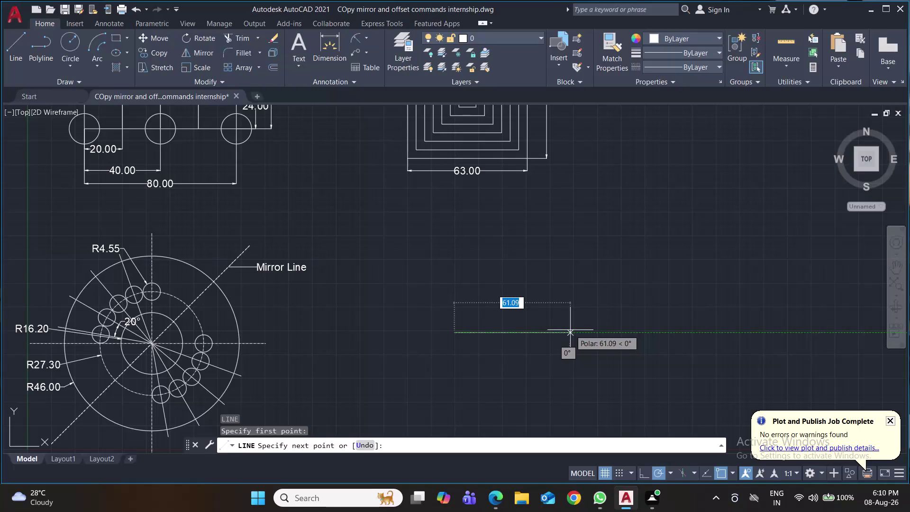
Draw a 50-unit horizontal center line.
text(50)
key(Return)
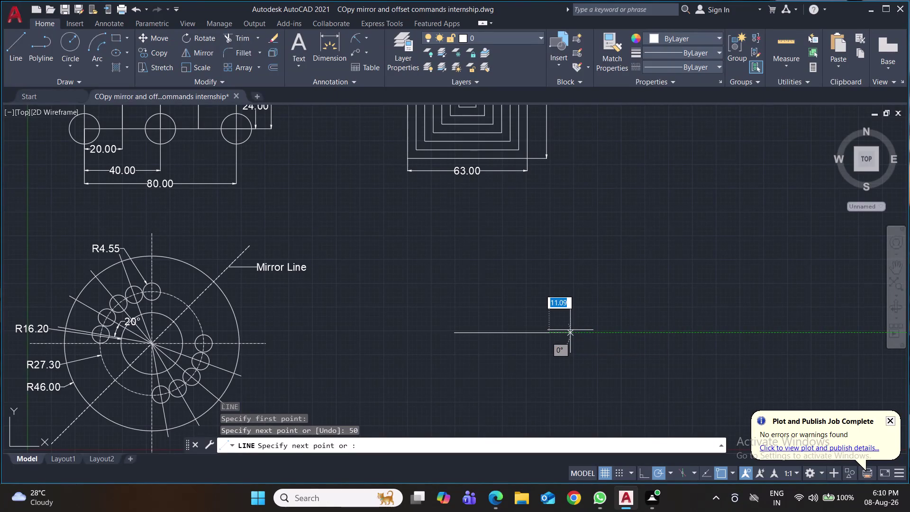
key(Return)
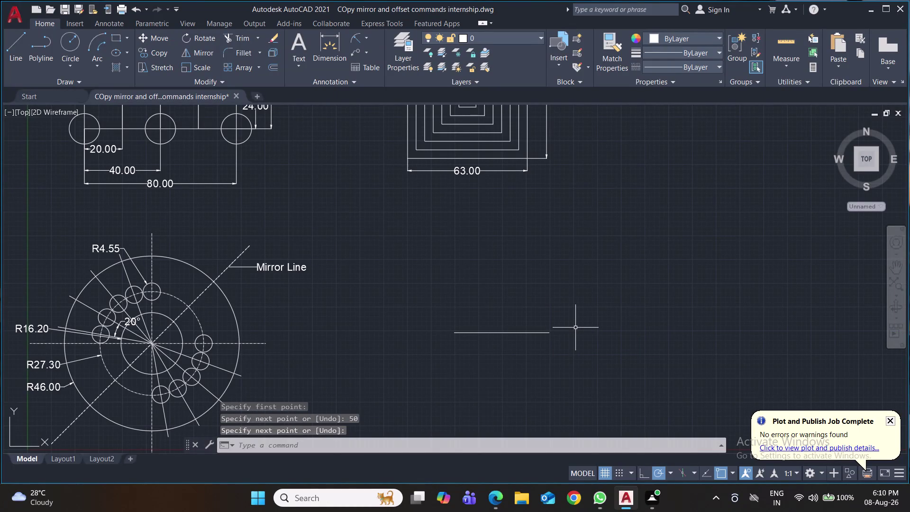
Draw 30-unit vertical lines up and down from the horizontal line's midpoint.
key(space)
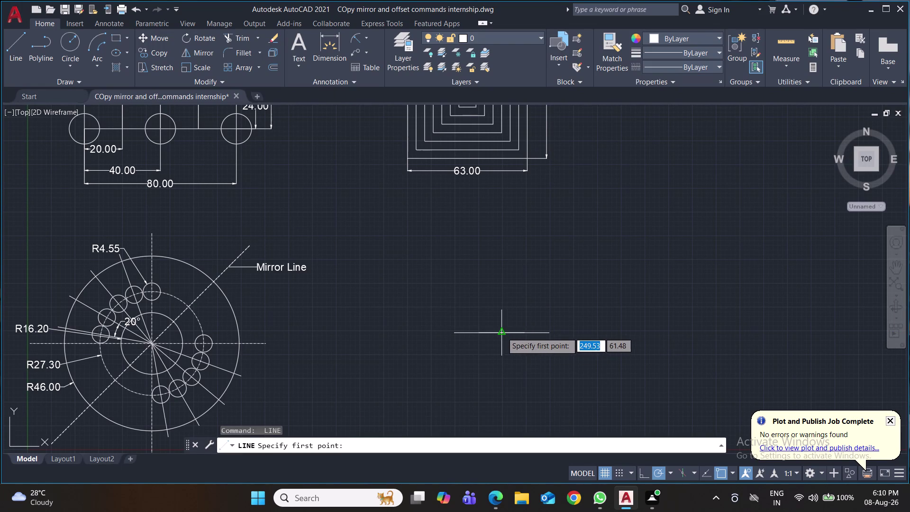
click(502, 332)
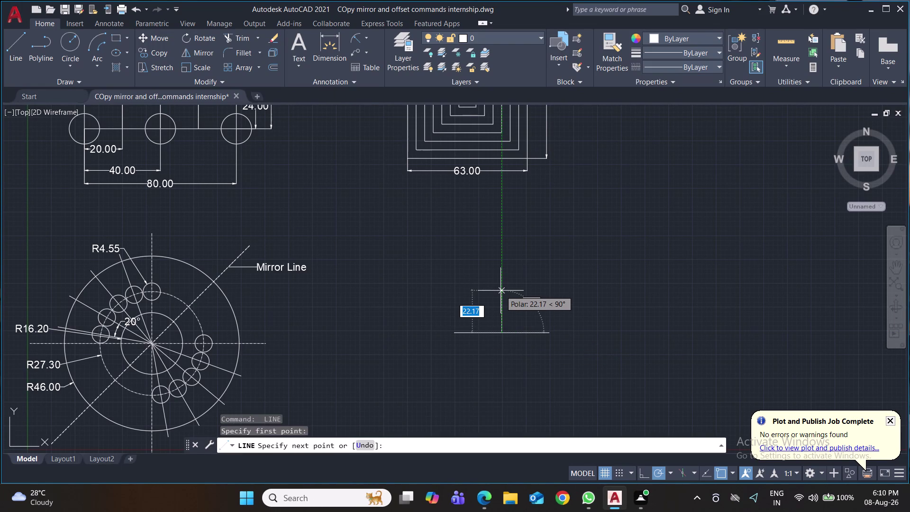
text(30)
key(Return)
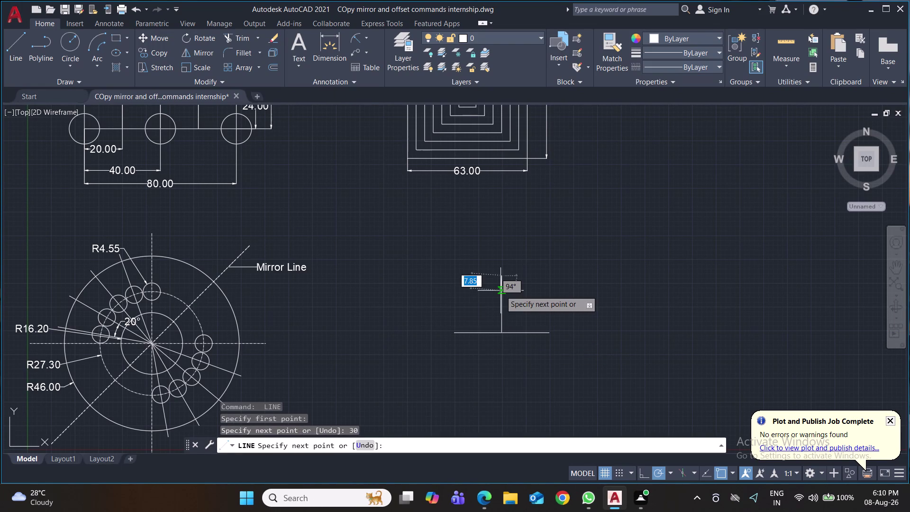
key(Return)
key(space)
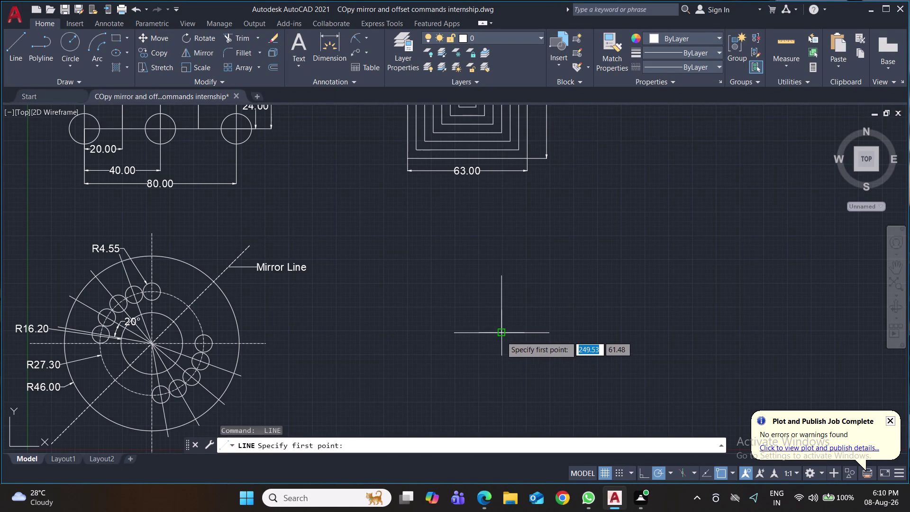
click(501, 337)
text(30)
key(Return)
key(Return)
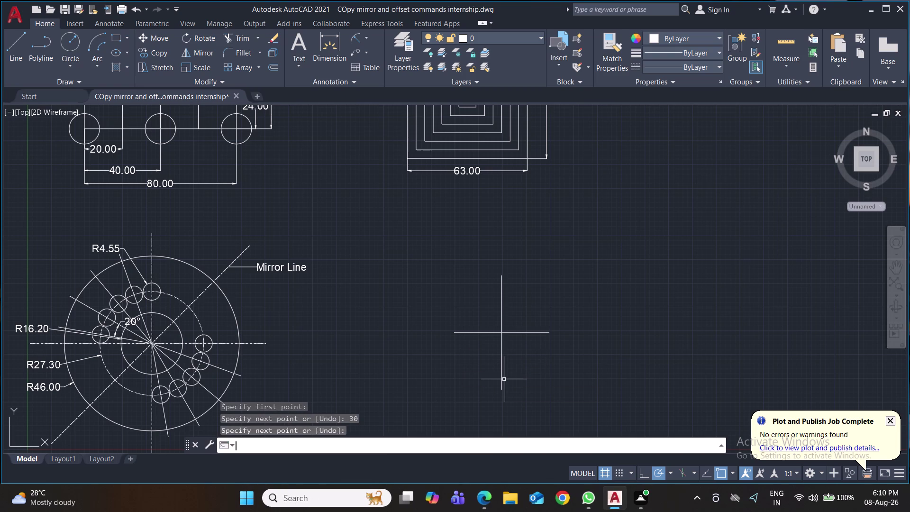
Save the drawing with Ctrl+S.
key(ctrl+s)
key(ctrl+s)
key(ctrl+s)
key(ctrl+s)
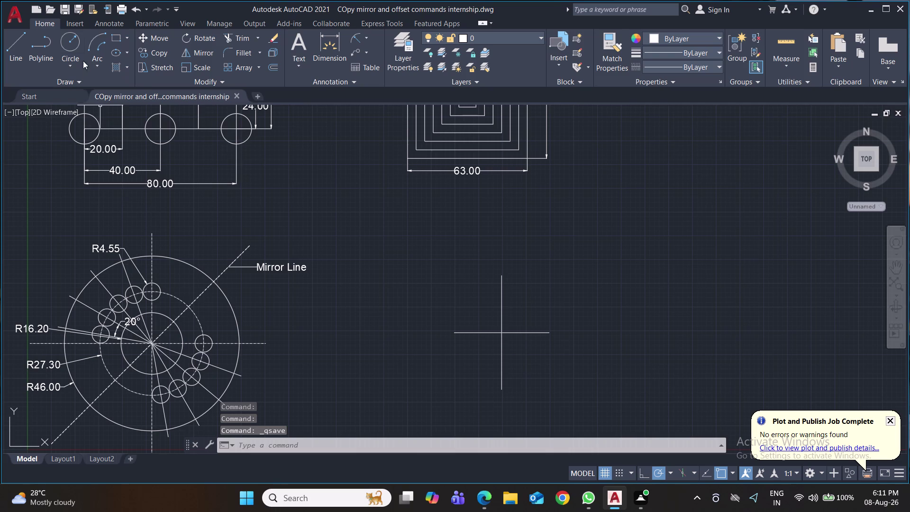
Draw a radius-10 circle centred on the center-line intersection.
click(73, 42)
middle_drag(502, 334, 487, 276)
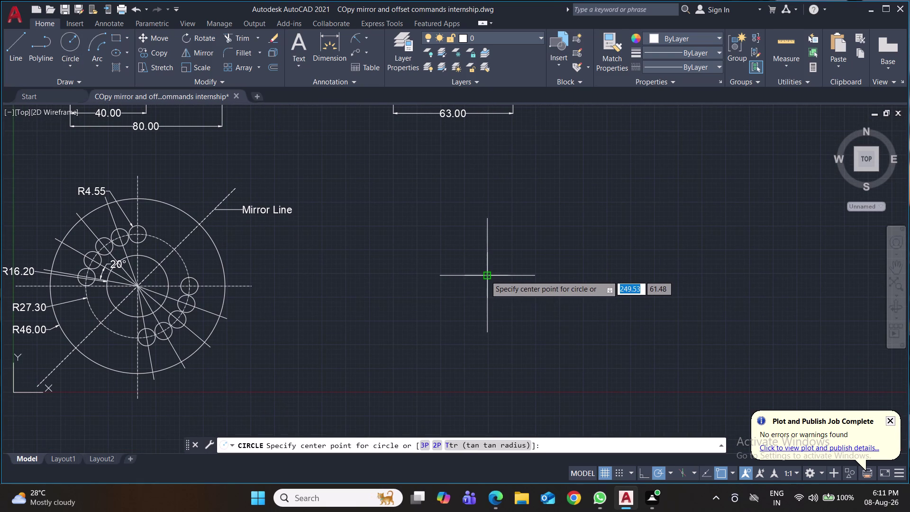
click(486, 276)
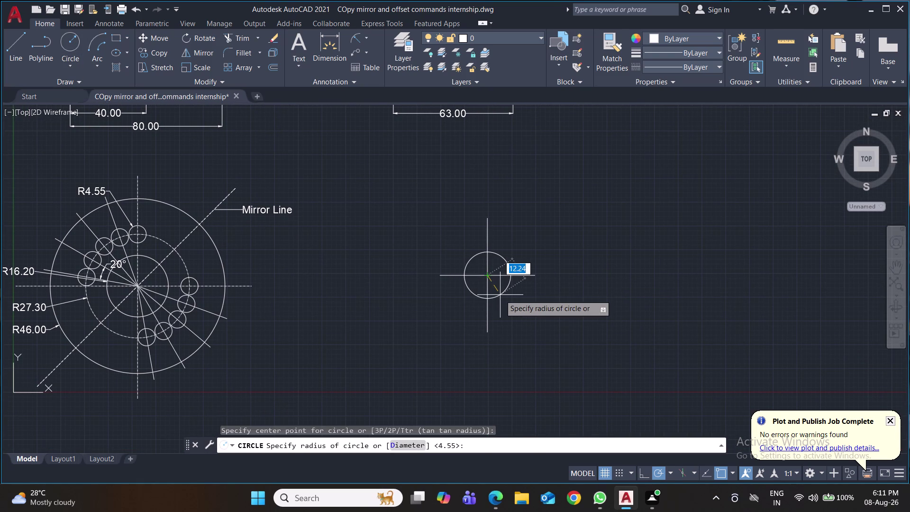
text(10)
key(Return)
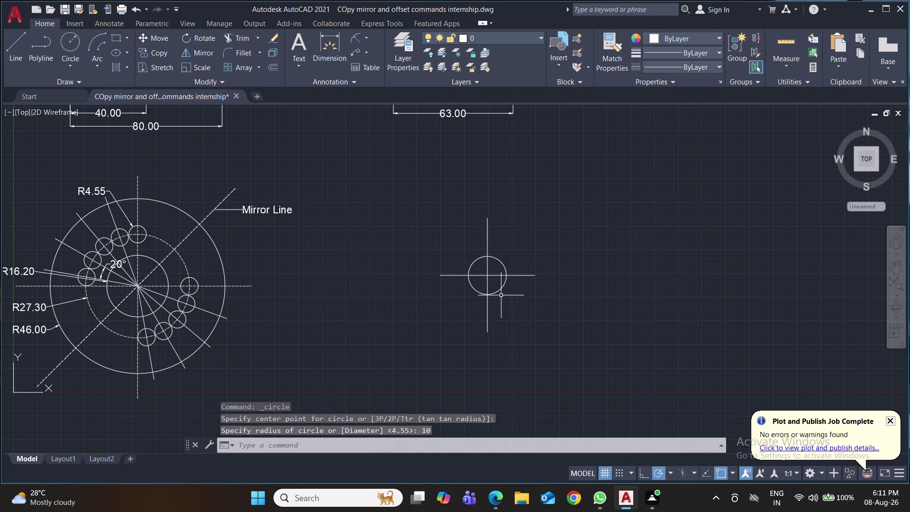
Add a concentric radius-20 circle at the same intersection.
key(space)
key(Return)
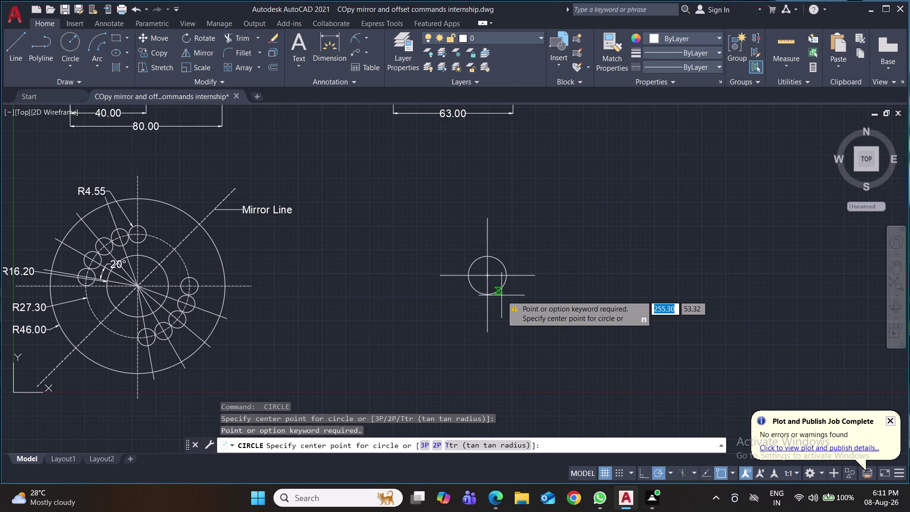
click(489, 276)
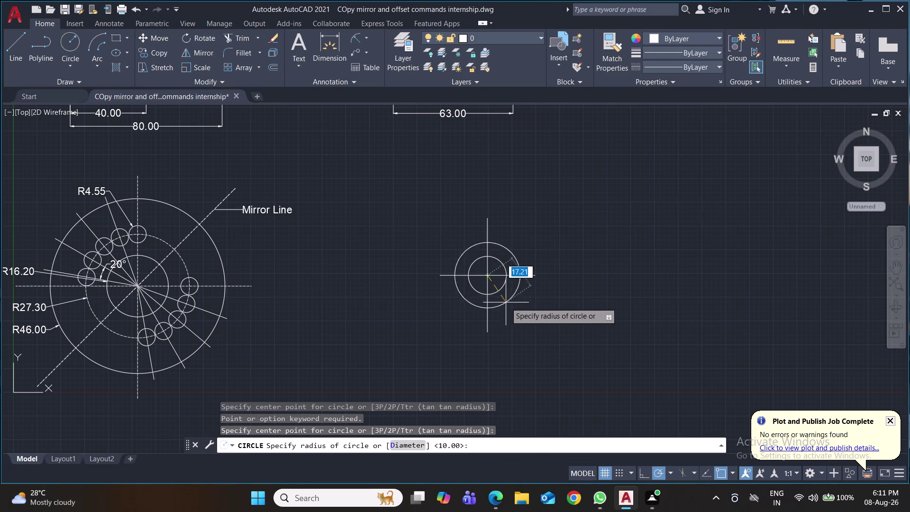
text(20)
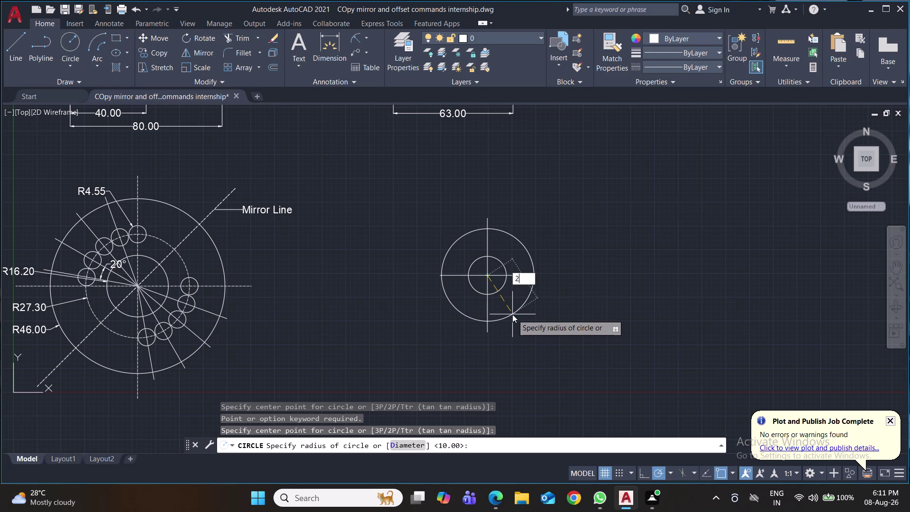
key(Return)
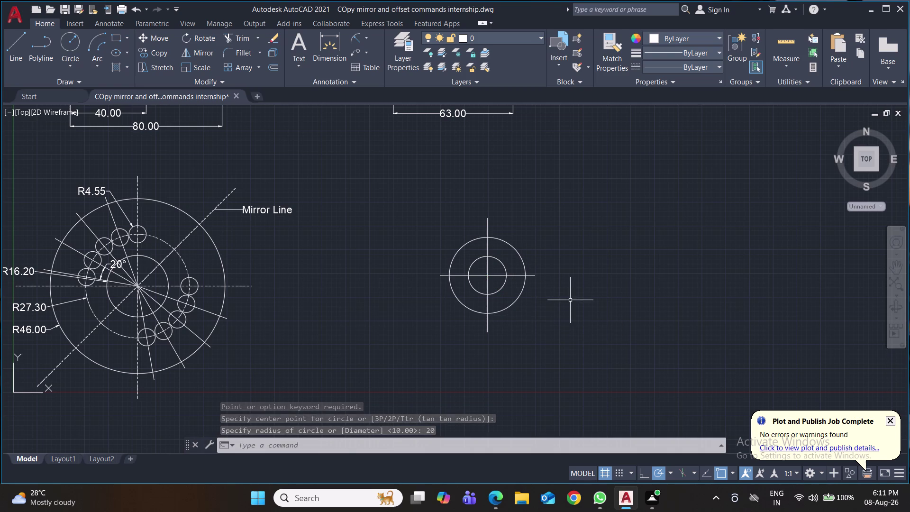
scroll(up, 3)
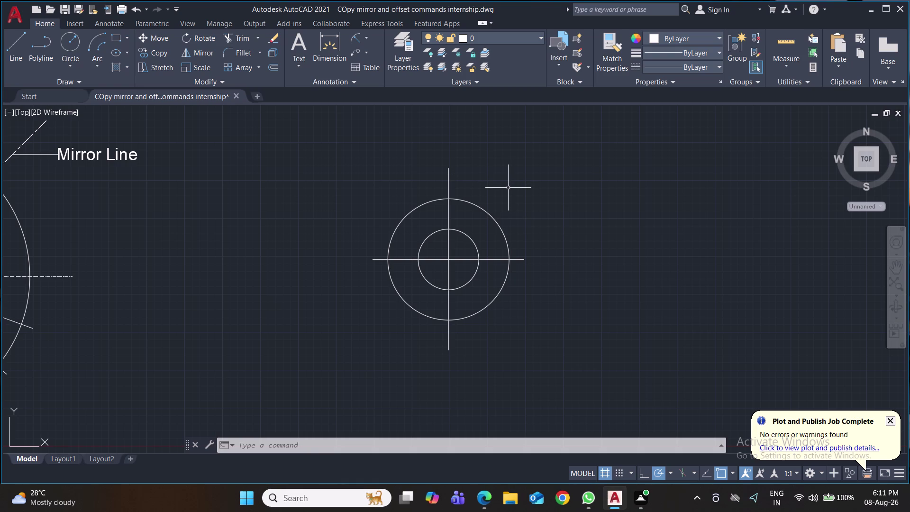
text(t)
text(r)
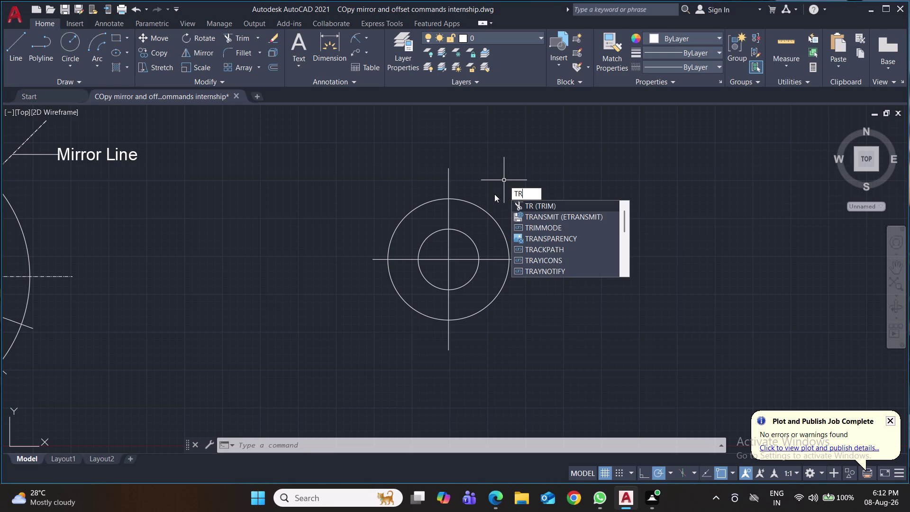
key(Escape)
drag(508, 184, 507, 193)
Delete the selected lines and circles, then draw a new 50-unit horizontal line.
click(384, 327)
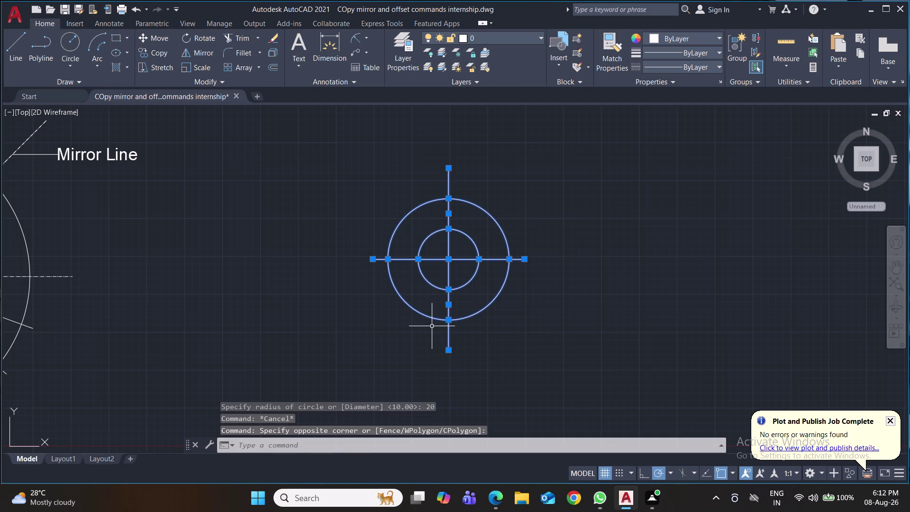
key(Delete)
key(l)
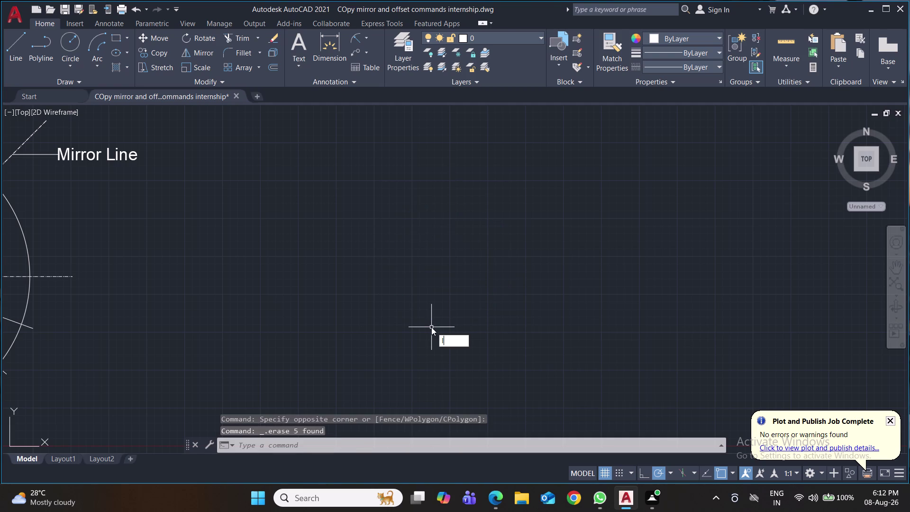
key(Return)
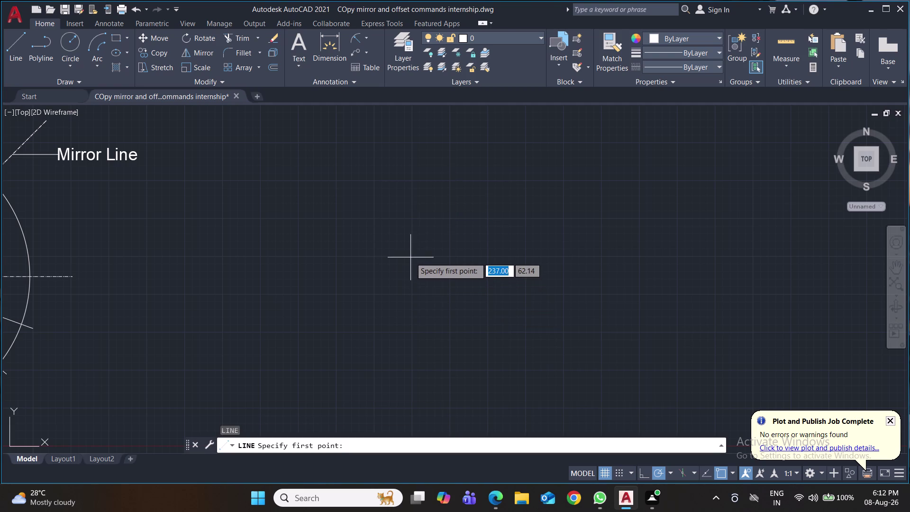
click(410, 258)
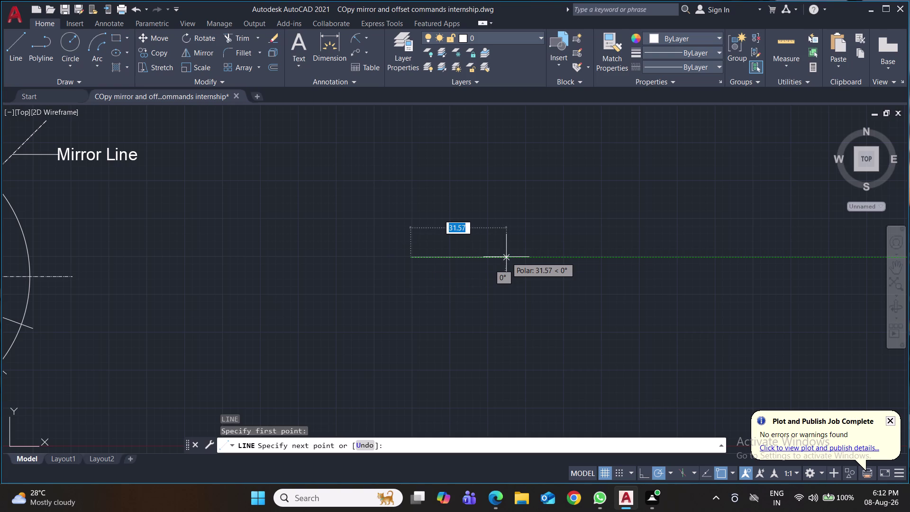
text(50)
key(Return)
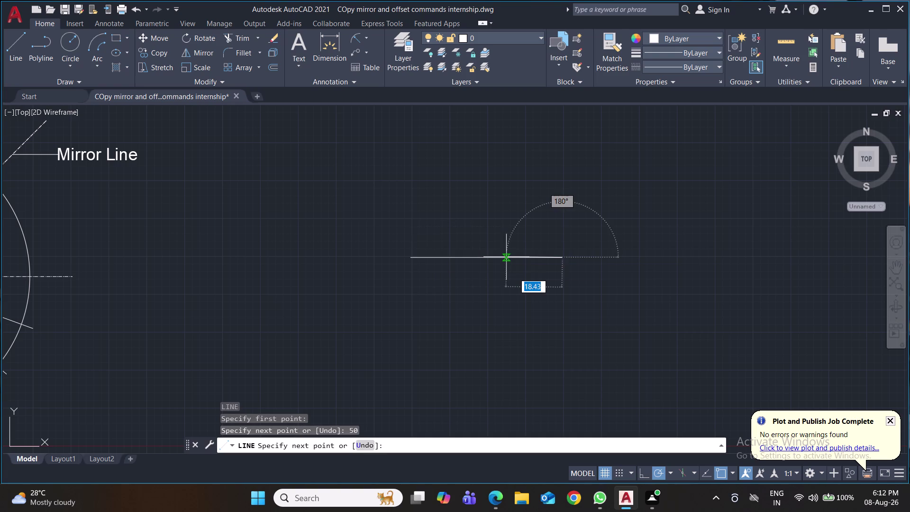
key(Return)
Draw 30-unit lines up and down from its midpoint and save the drawing.
key(space)
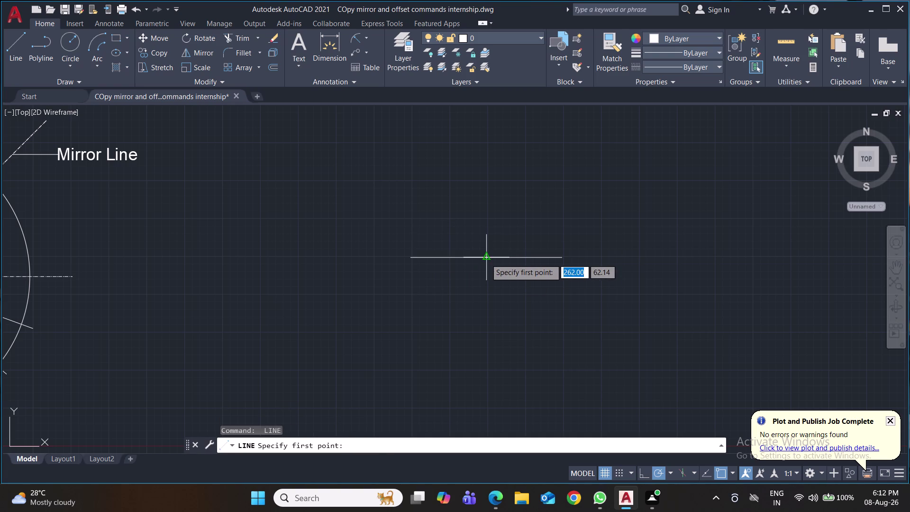
click(486, 259)
text(30)
key(Return)
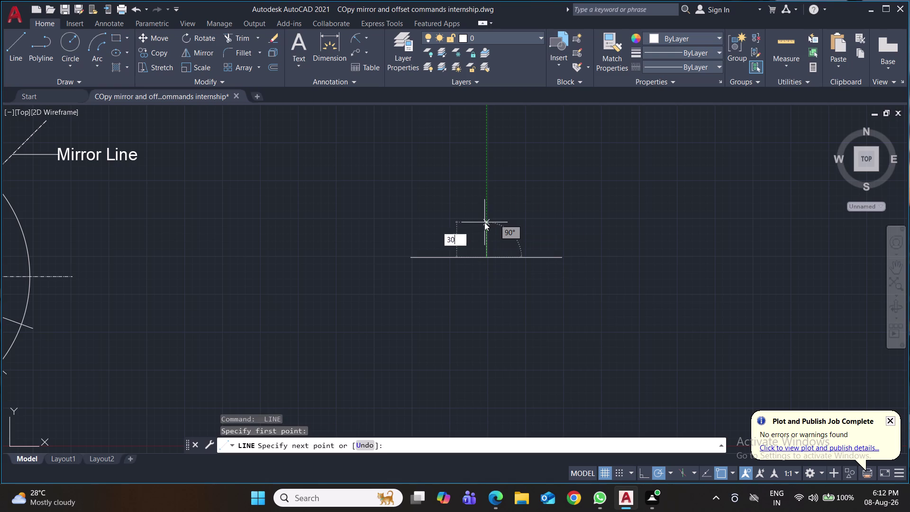
key(Return)
key(space)
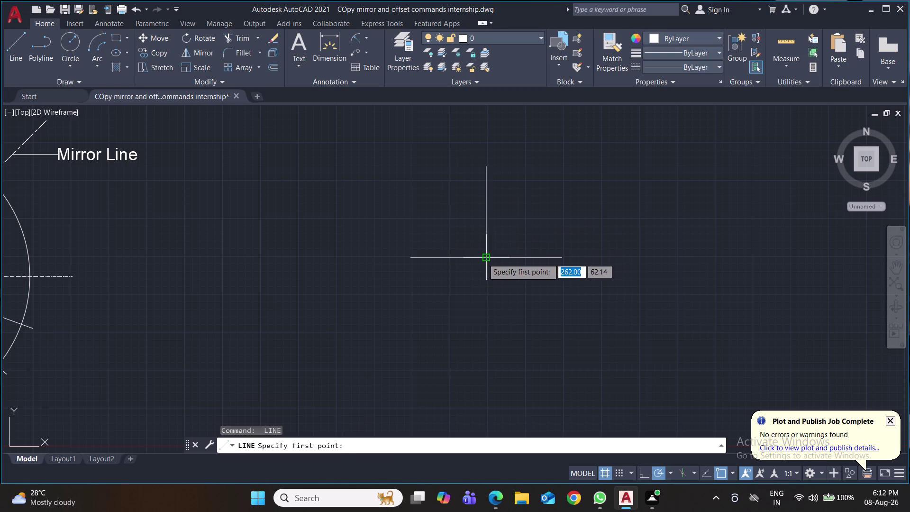
click(483, 258)
text(30)
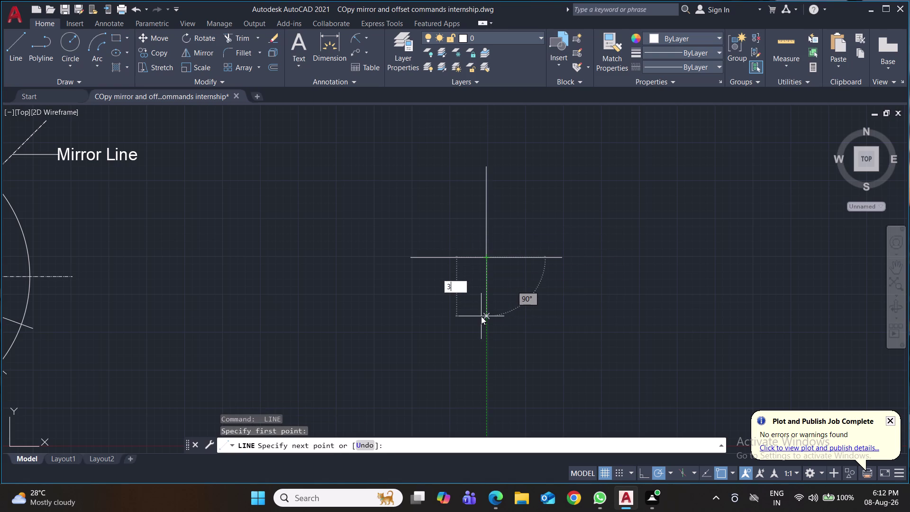
key(Return)
key(Return)
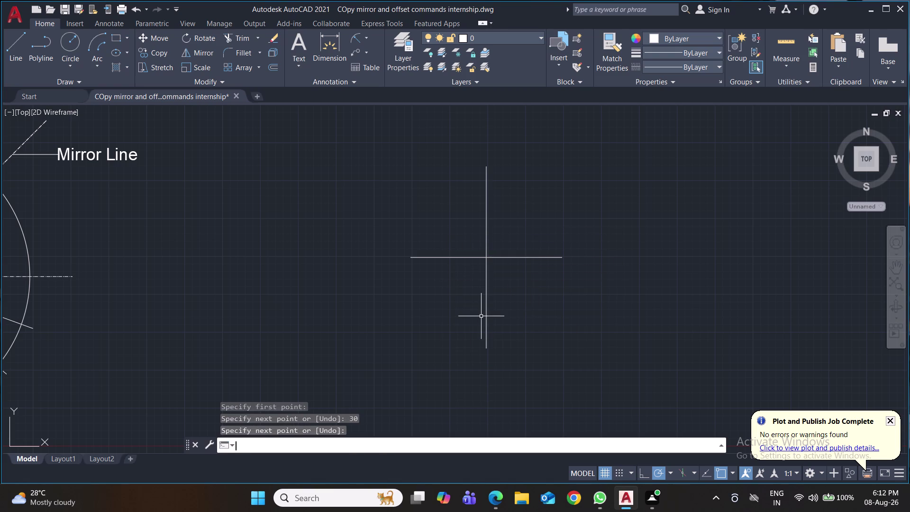
key(ctrl+s)
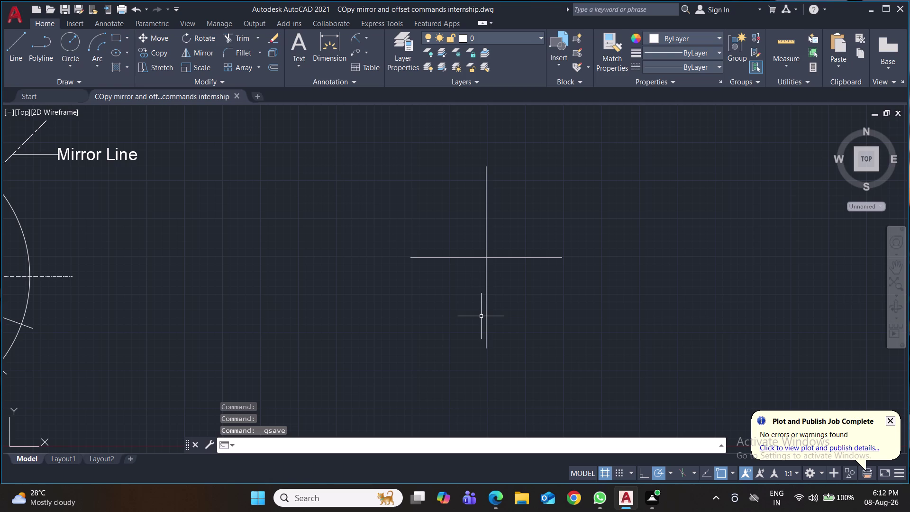
key(ctrl+s)
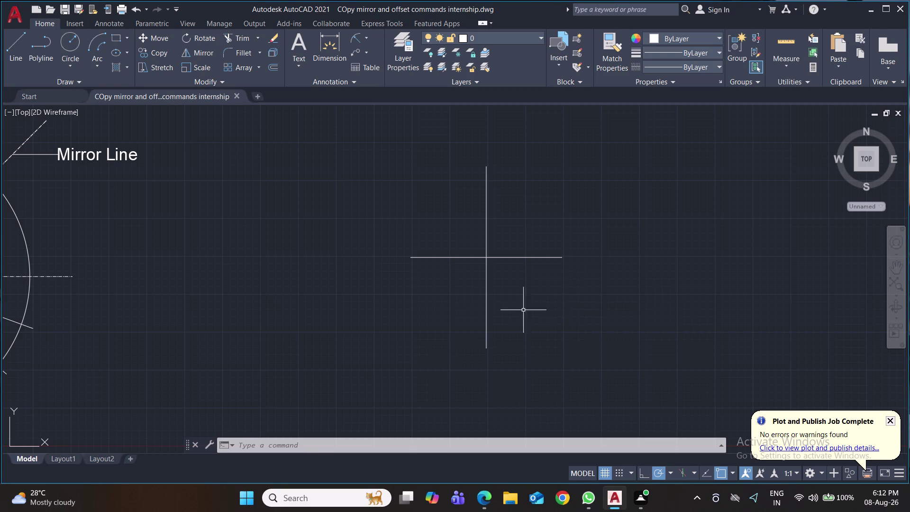
Place a radius-10 circle centred where the two center lines cross.
click(73, 42)
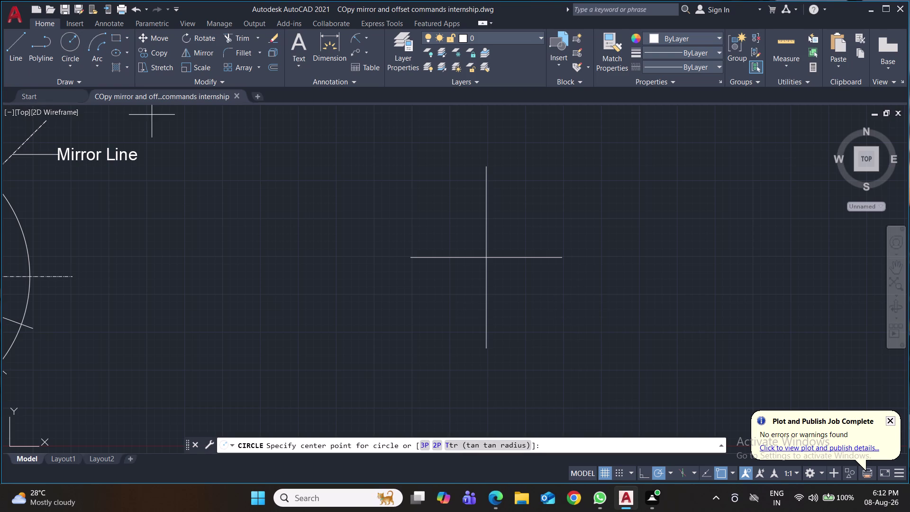
click(489, 258)
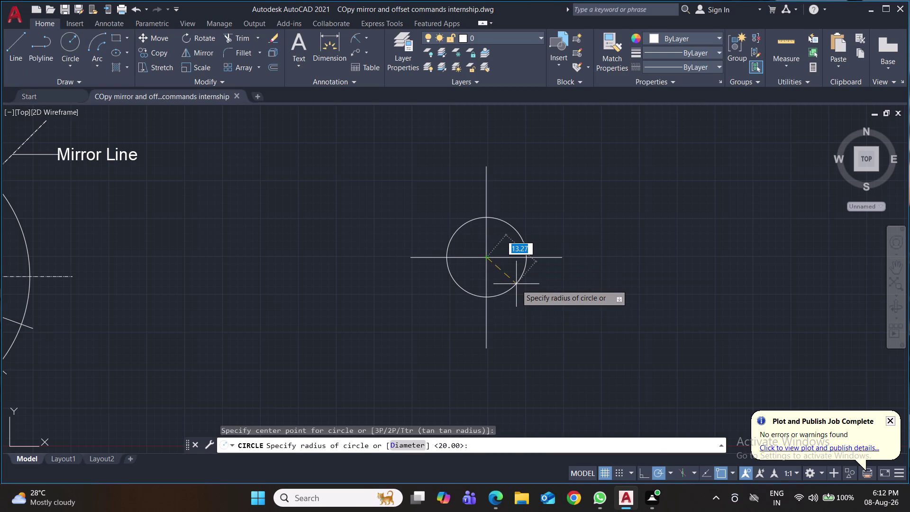
text(10)
key(Return)
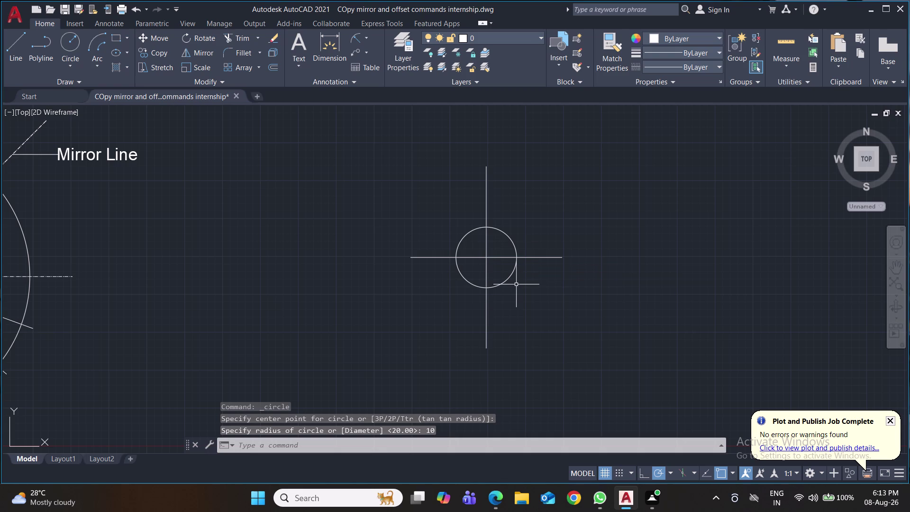
key(o)
key(Return)
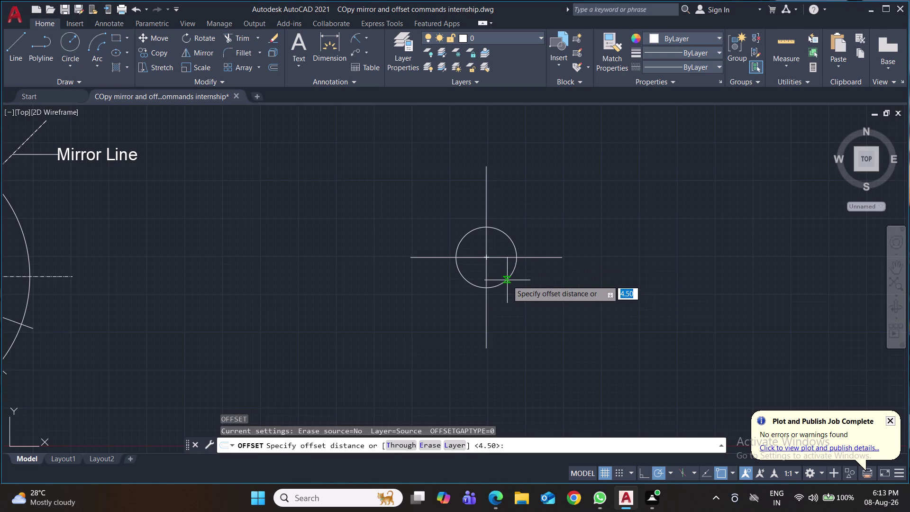
click(485, 260)
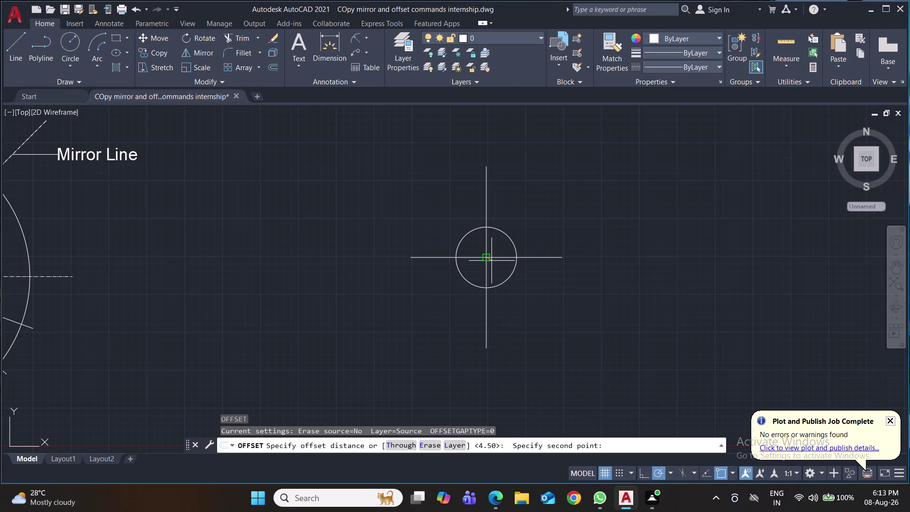
text(10)
key(Return)
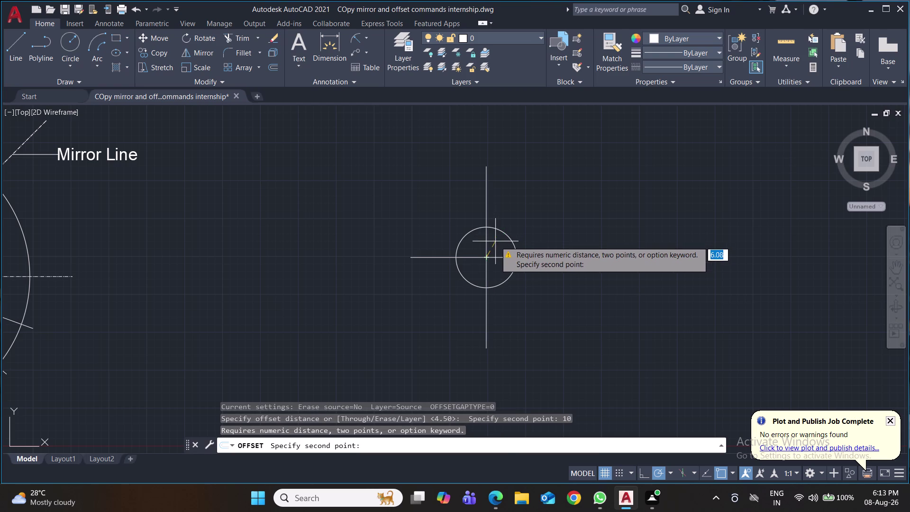
text(20)
key(Return)
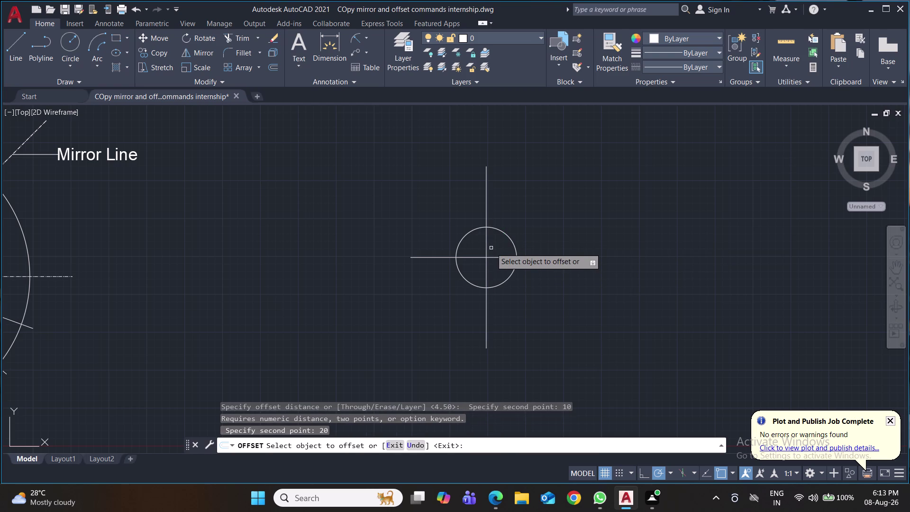
click(502, 231)
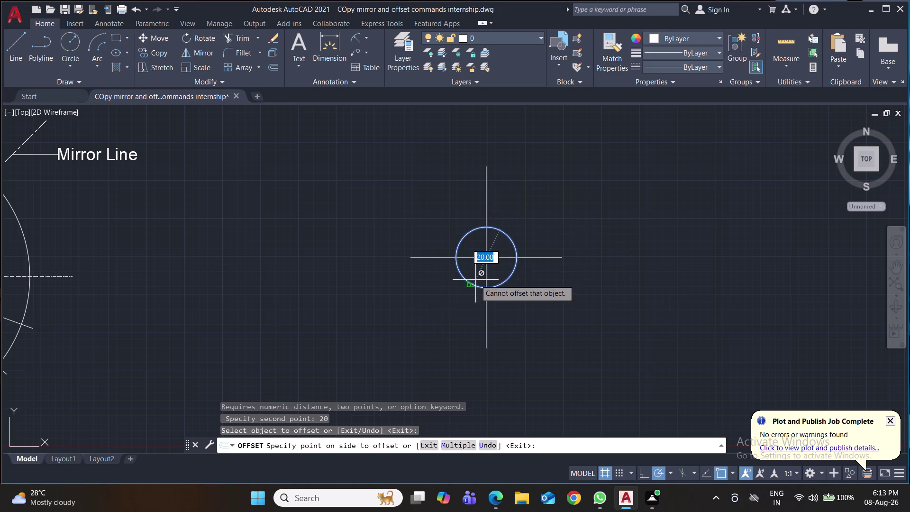
key(Escape)
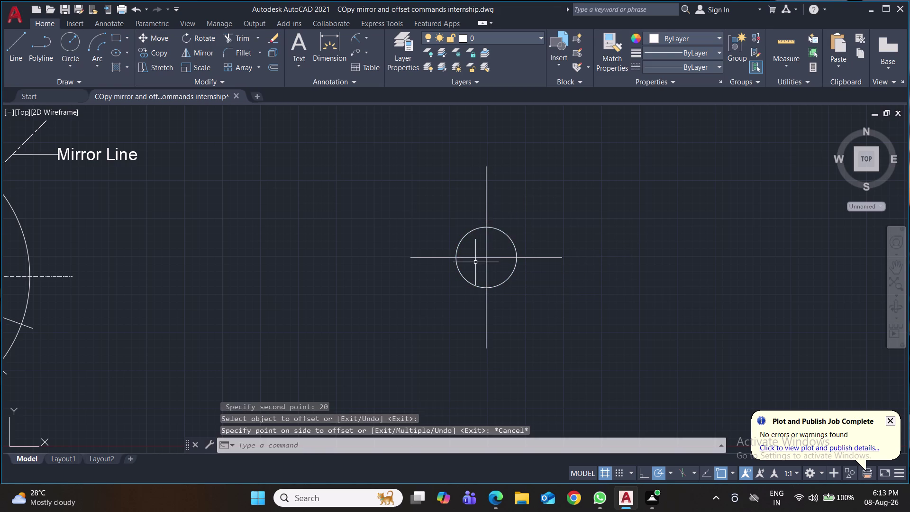
key(o)
Offset the radius-10 circle 10 units outward to create a larger concentric circle.
key(Return)
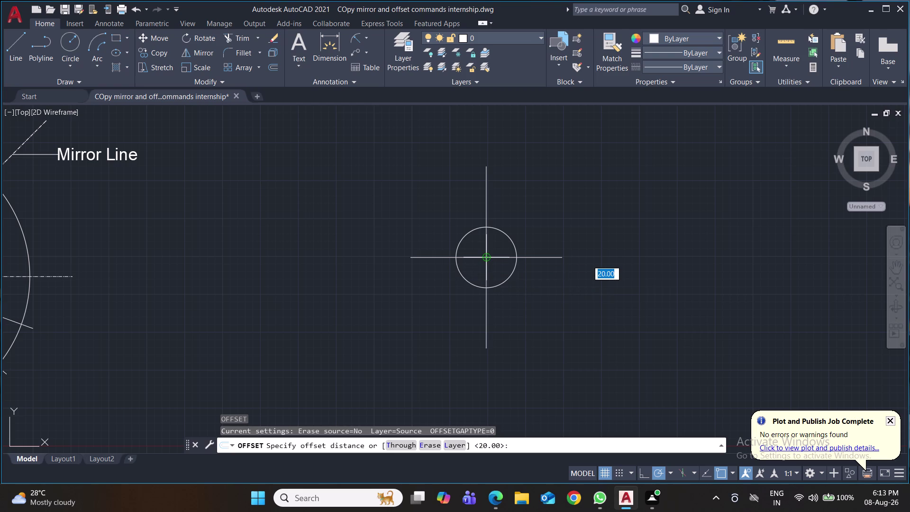
click(484, 261)
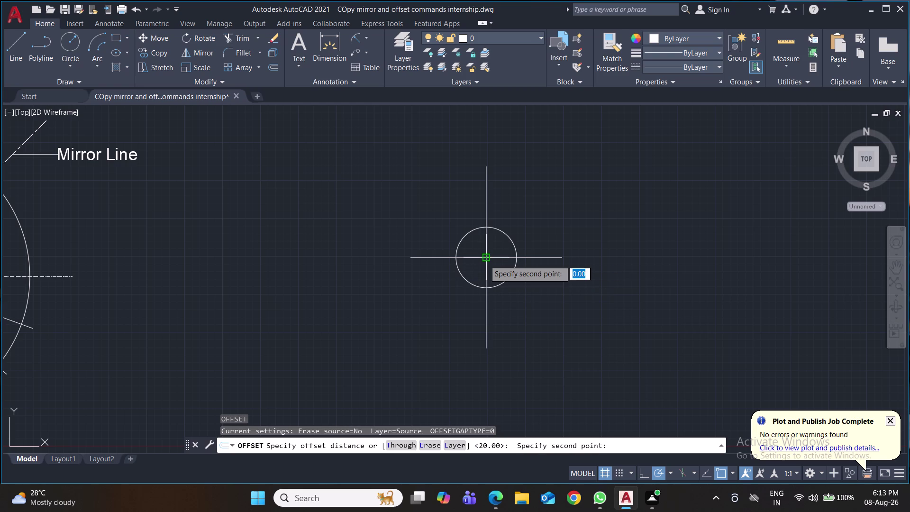
text(10)
key(Return)
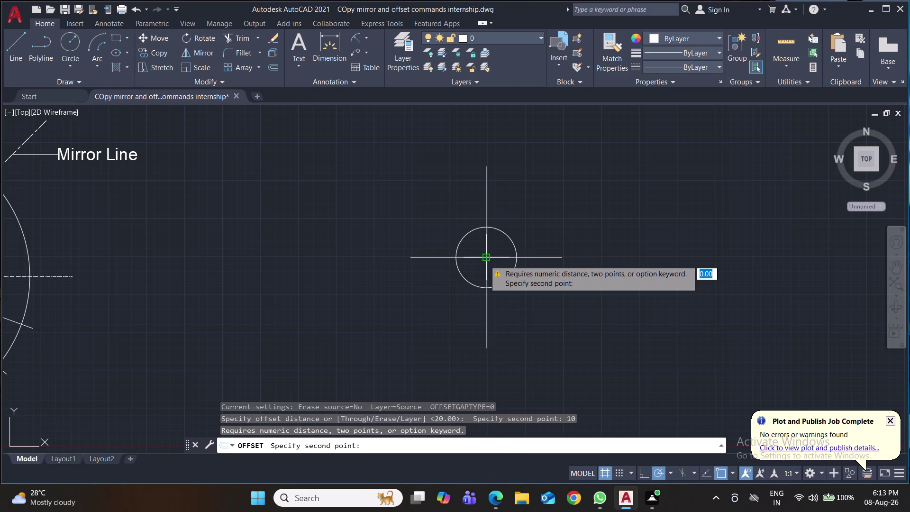
click(484, 260)
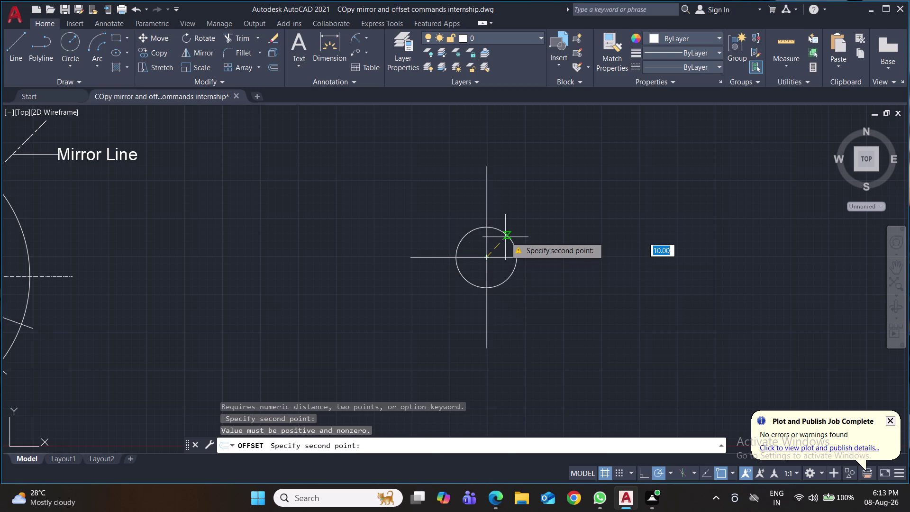
text(10)
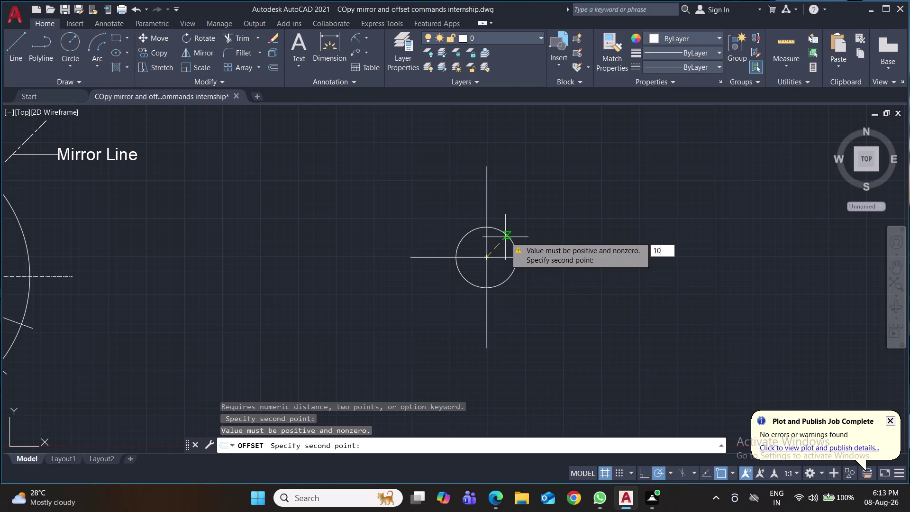
key(Return)
click(507, 234)
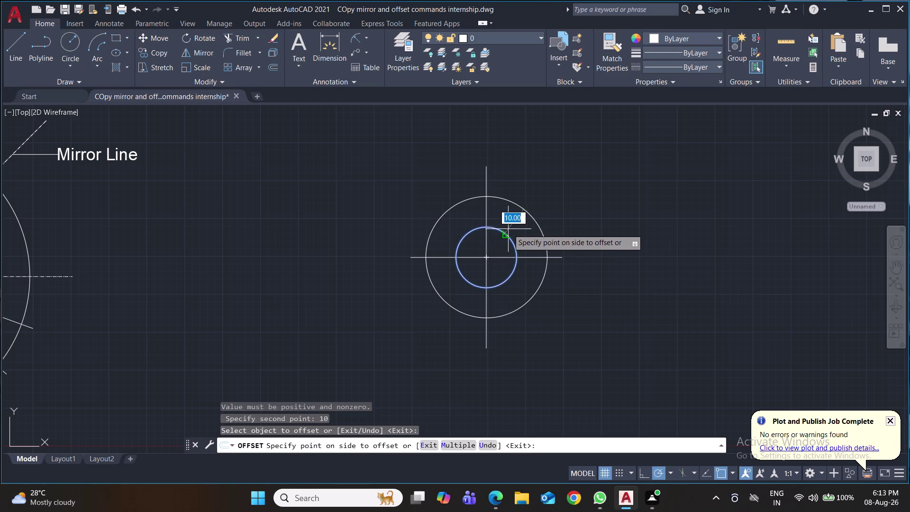
click(508, 227)
key(ctrl+s)
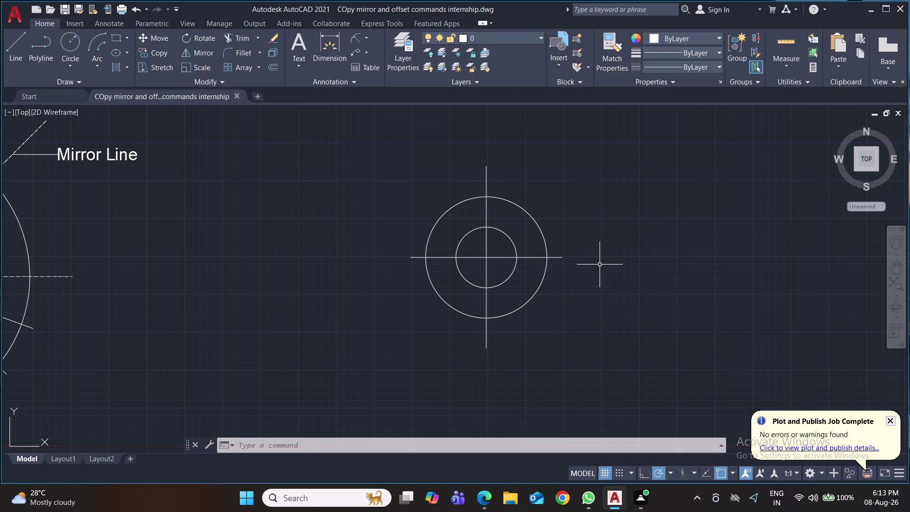
Trim away the right halves of both circles and the horizontal line's right part.
key(t)
key(r)
key(Return)
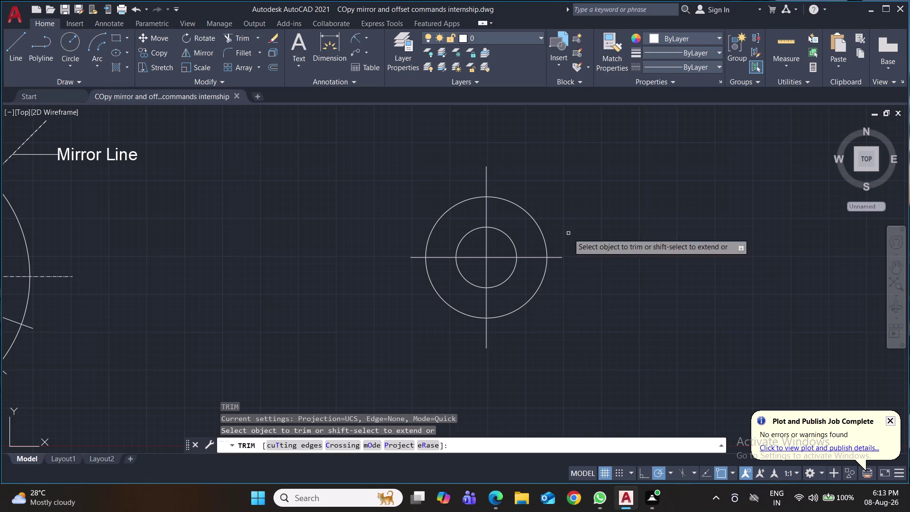
click(506, 192)
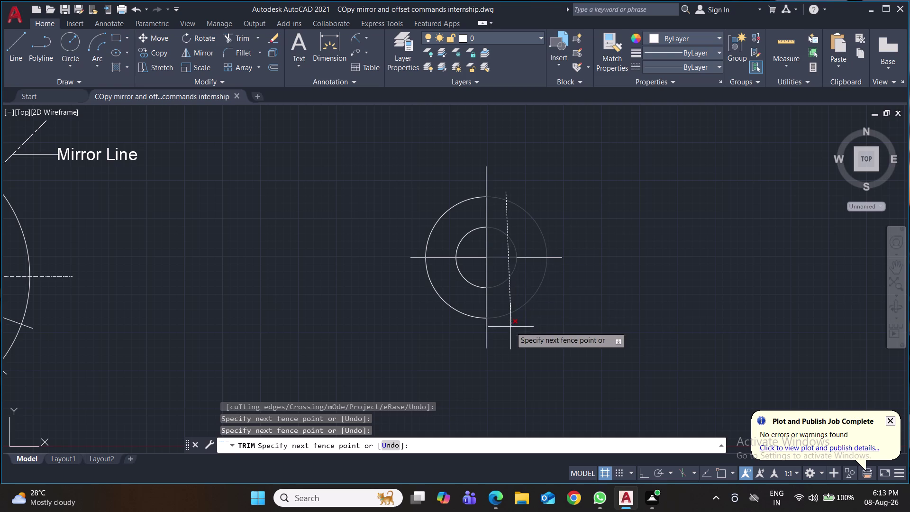
click(505, 318)
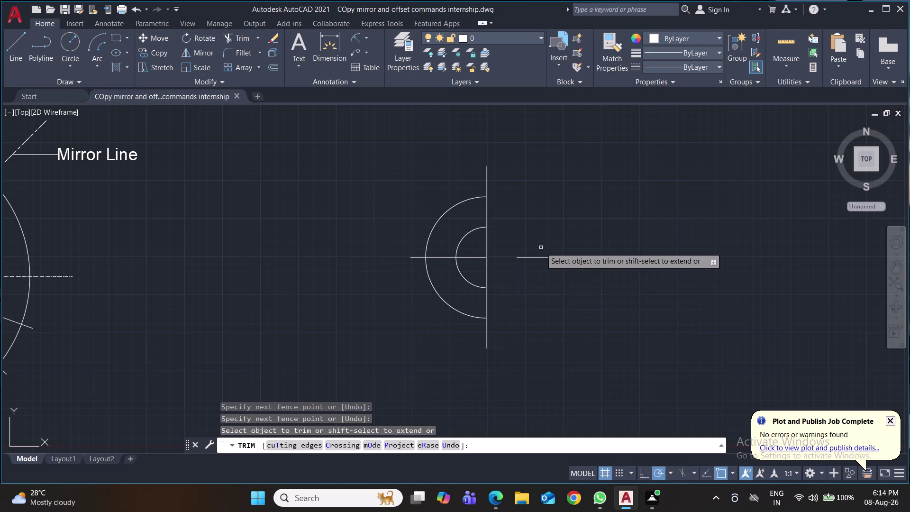
drag(541, 248, 541, 252)
click(540, 276)
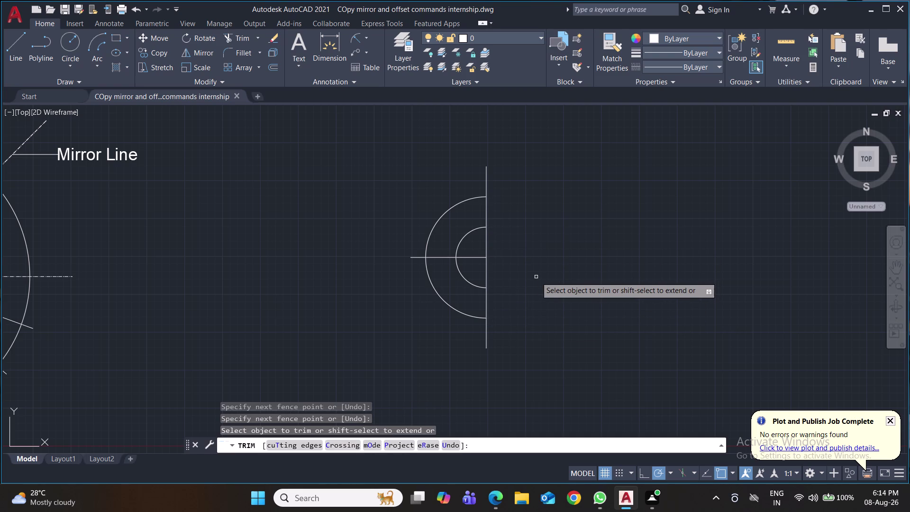
key(ctrl+s)
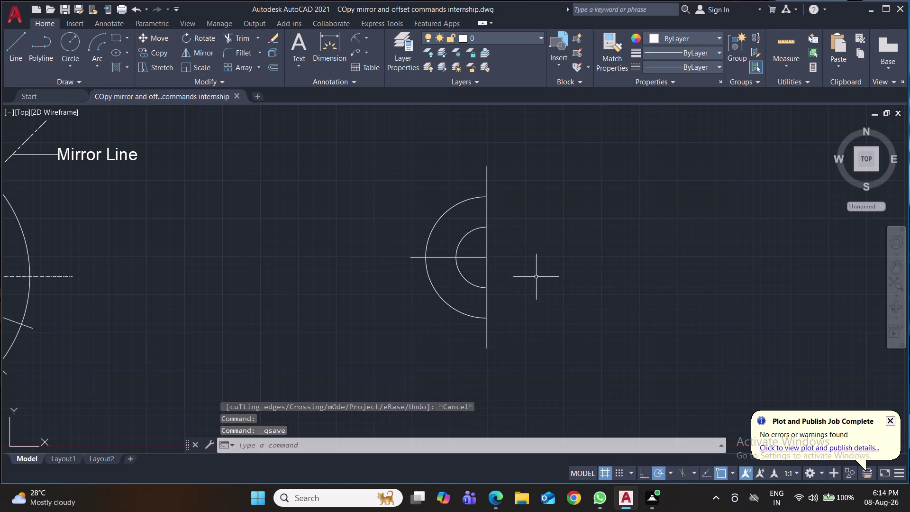
Zoom in and pan to centre the trimmed half-circles in view.
scroll(up, 3)
middle_drag(529, 290, 537, 330)
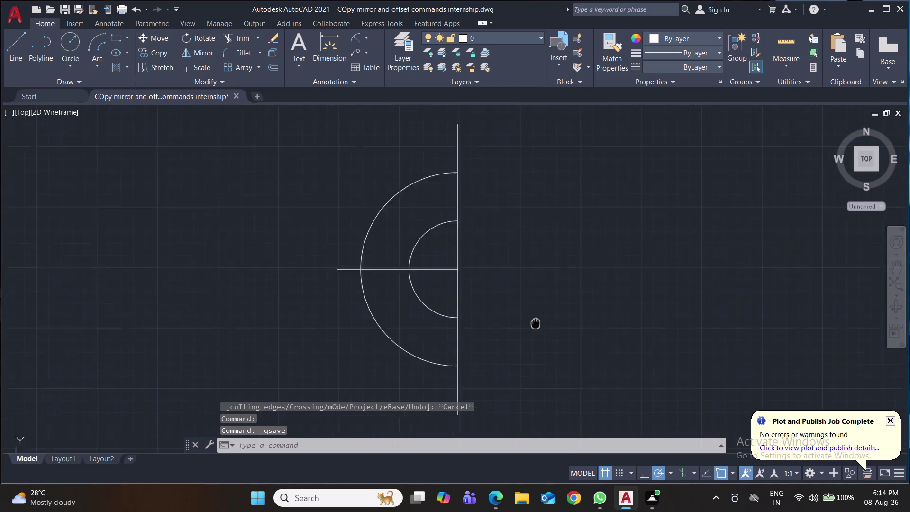
middle_drag(537, 331, 546, 371)
scroll(up, 3)
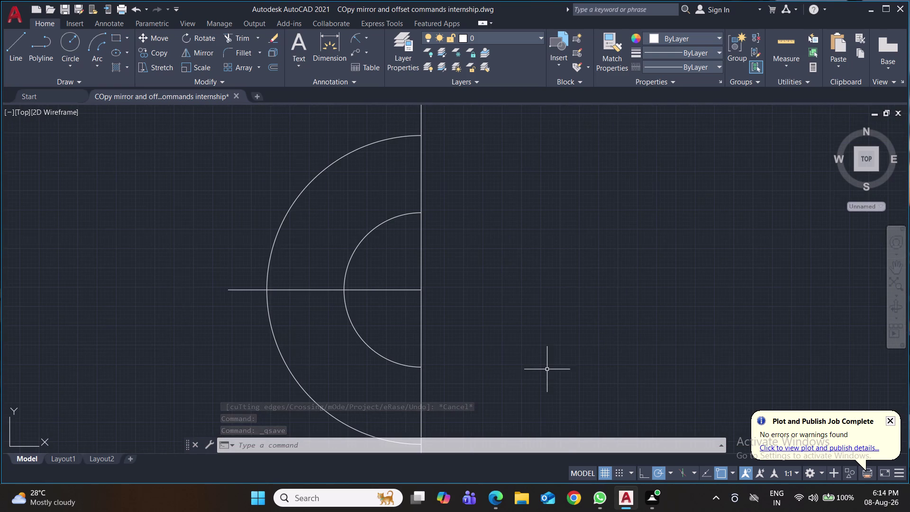
middle_drag(545, 336, 560, 409)
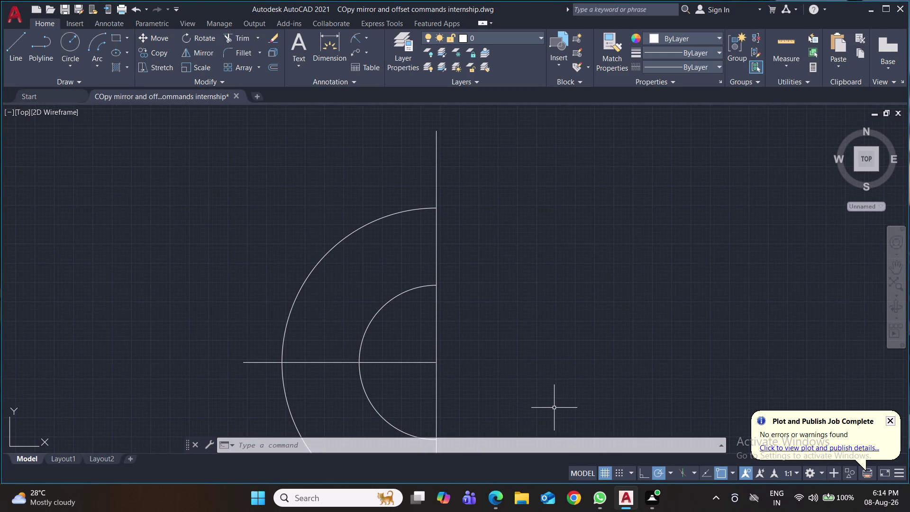
Draw a 5-unit line leftward from the outer arc's top endpoint, then save.
key(l)
key(Return)
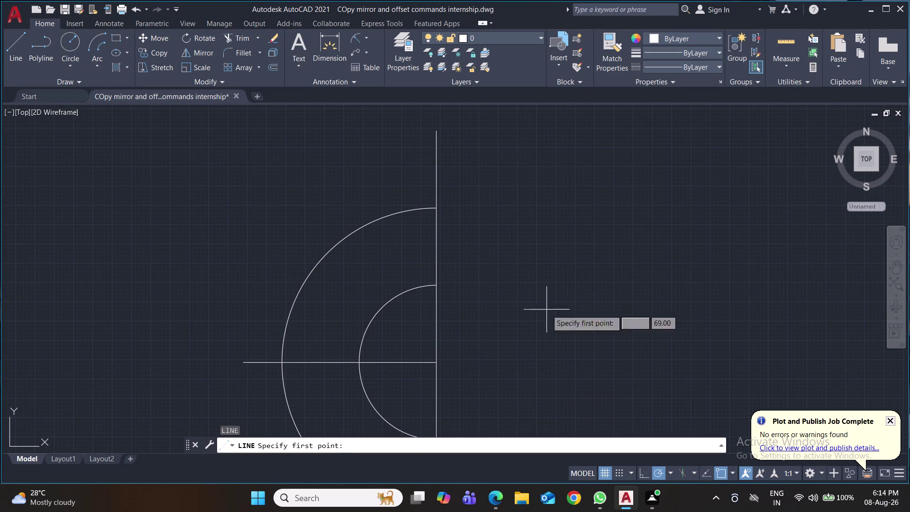
click(437, 208)
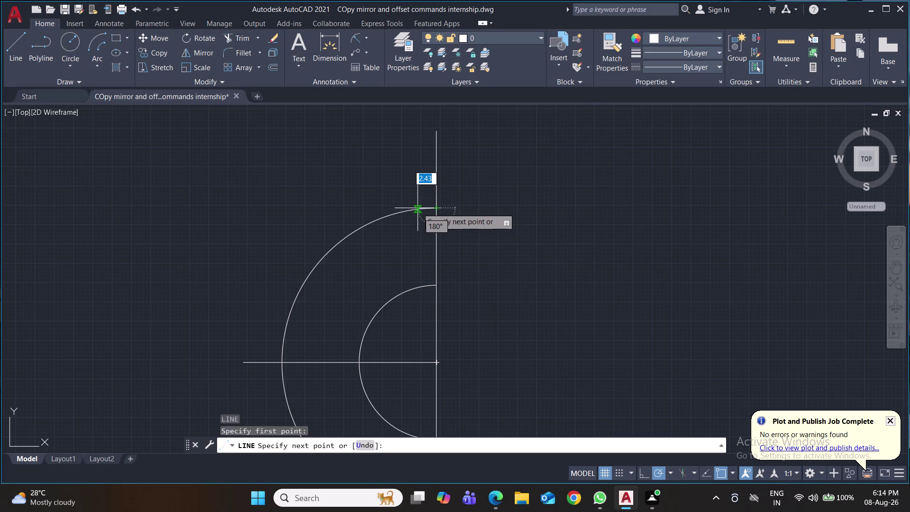
key(5)
key(Return)
key(Return)
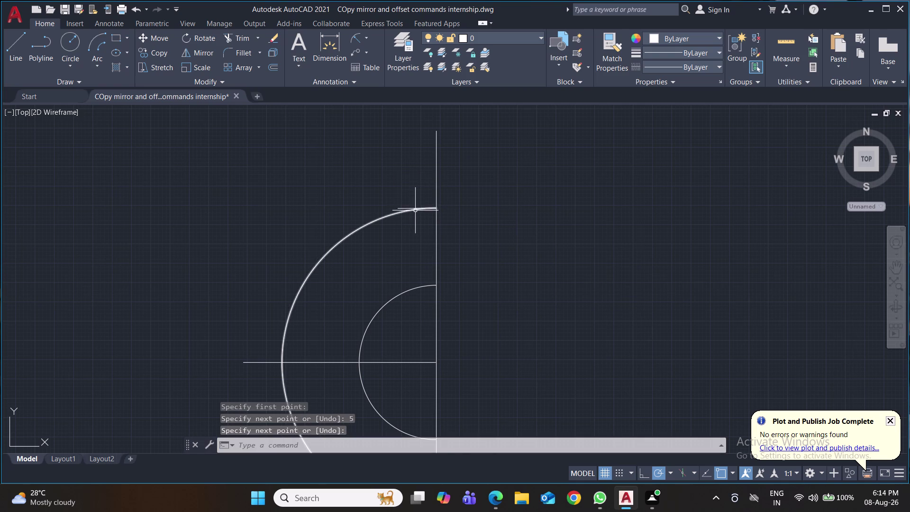
key(ctrl+s)
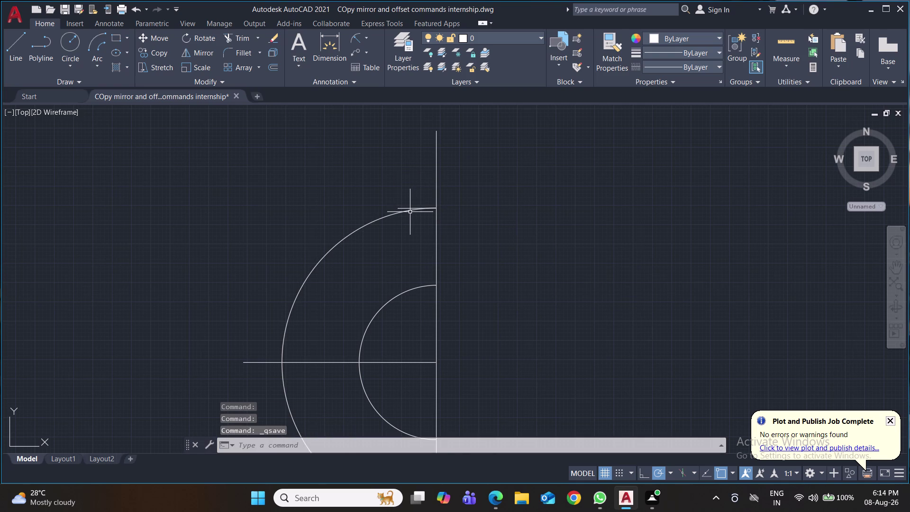